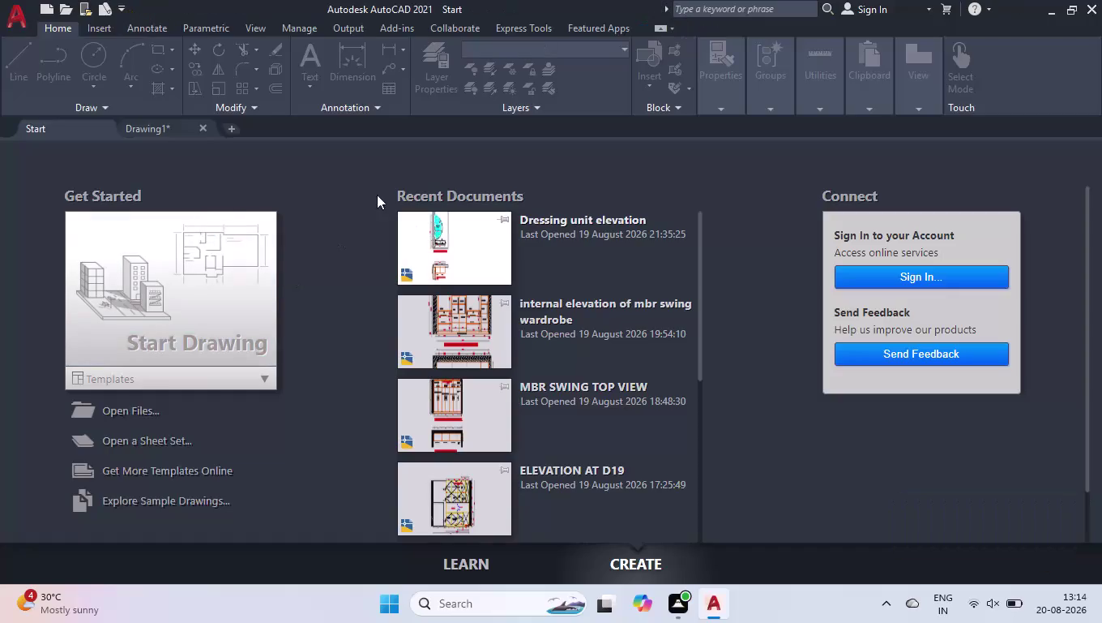
Show the Drawing1 wardrobe elevation in model space and quit, prompting to save.
click(157, 126)
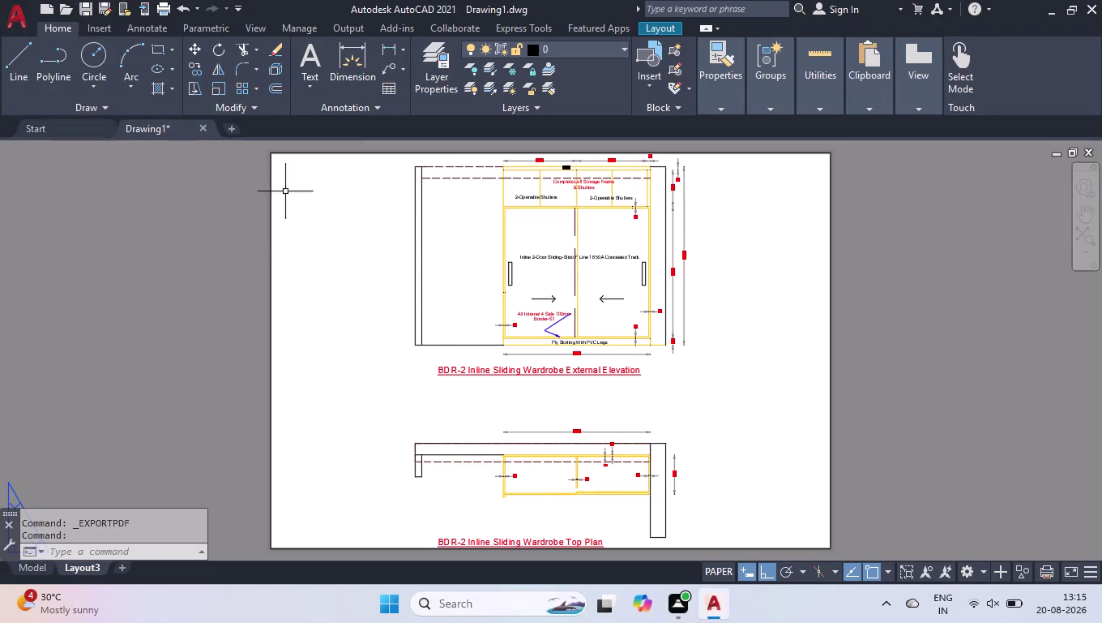
click(46, 568)
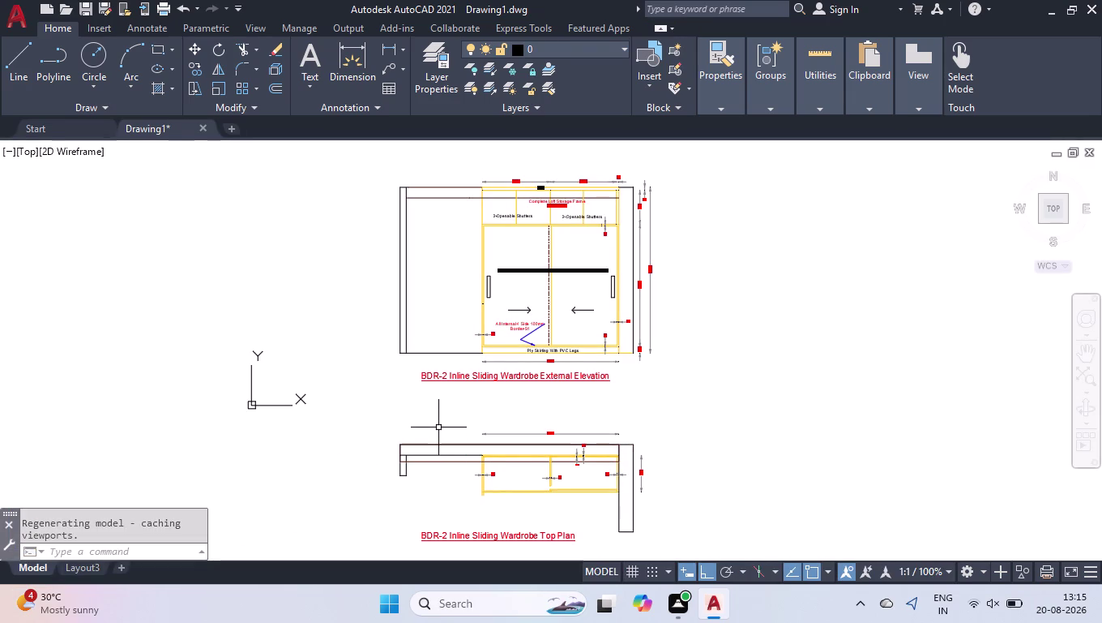
key(ctrl+q)
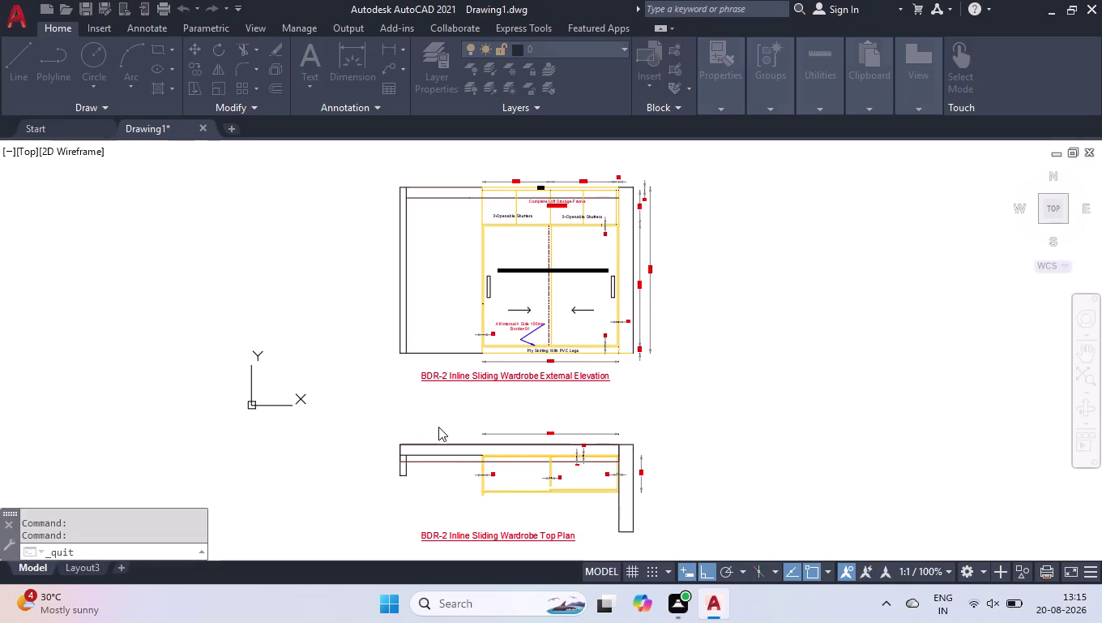
key(Return)
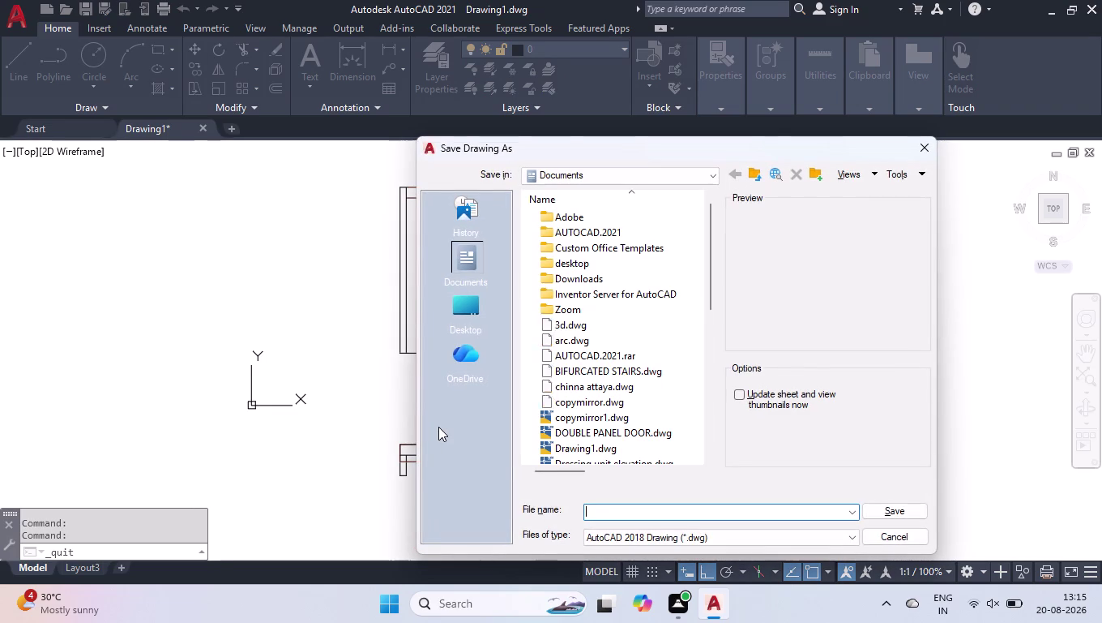
Save the drawing under the file name 'BDR internal elevation'.
text(BDR)
key(space)
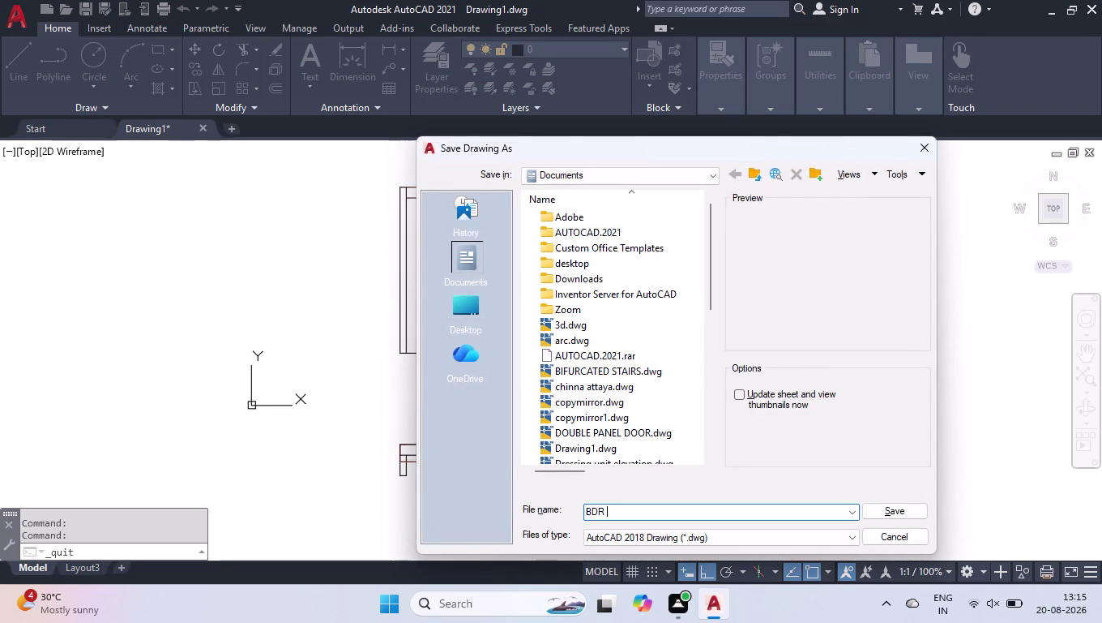
key(BackSpace)
text(ternal)
key(space)
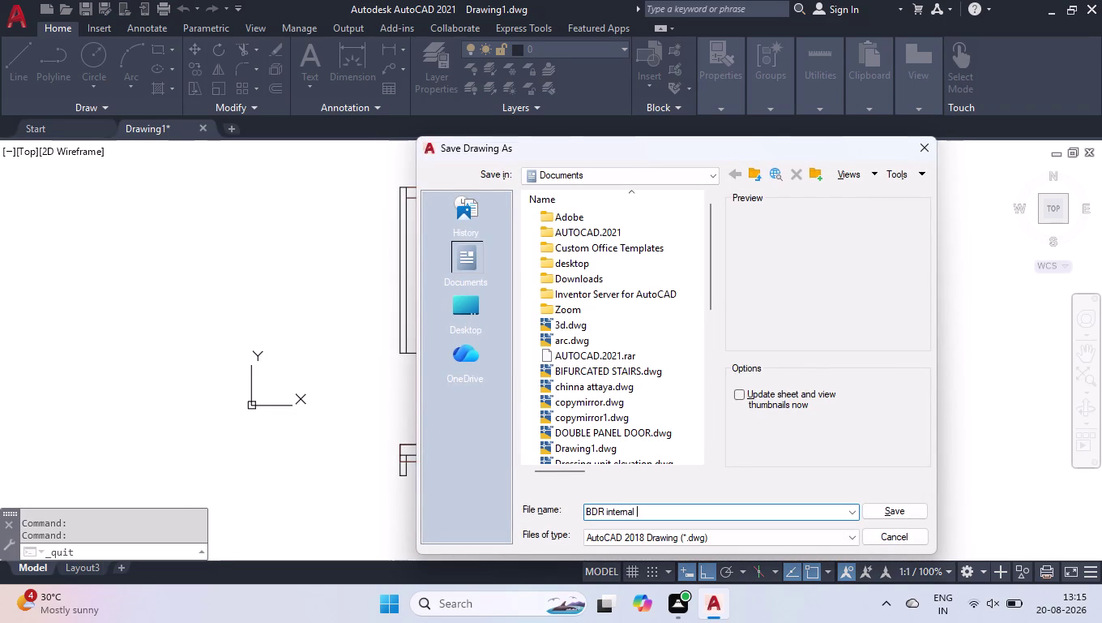
text(elevation)
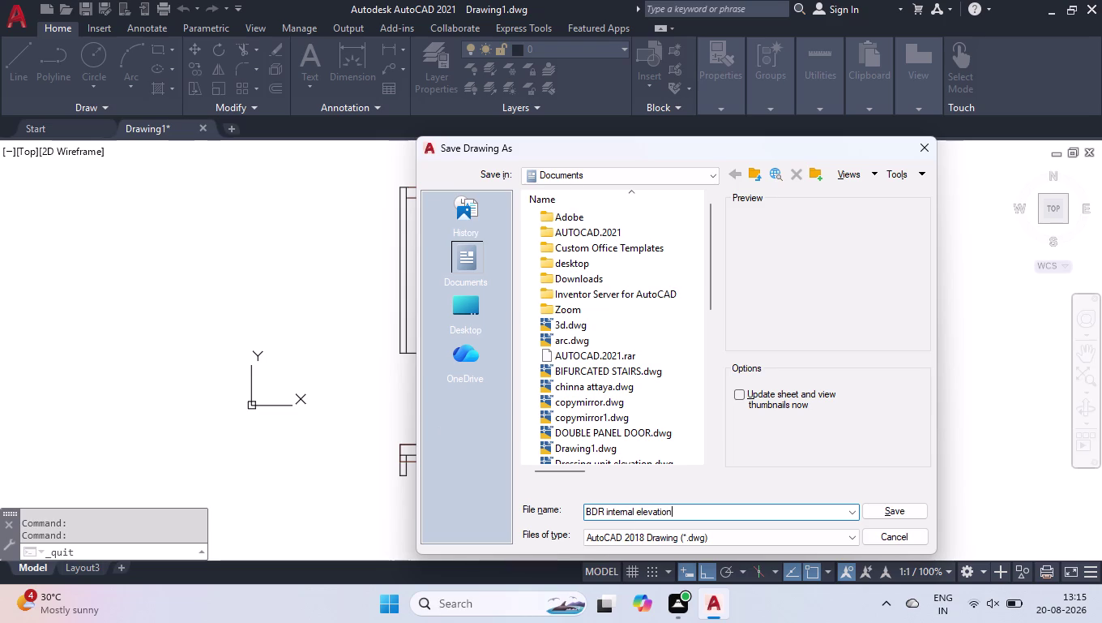
key(Return)
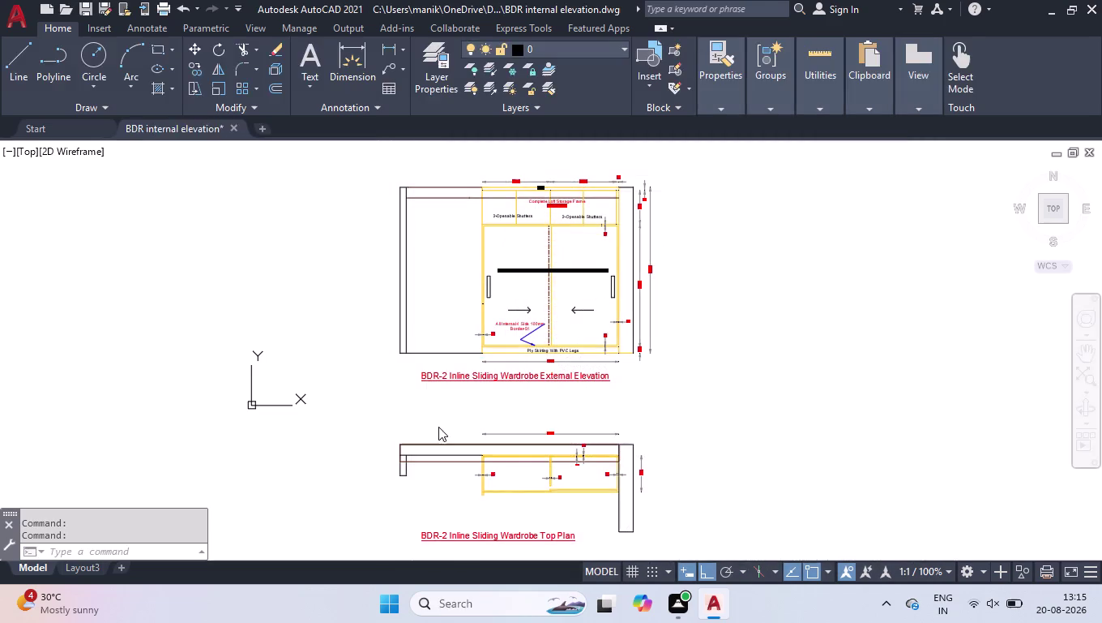